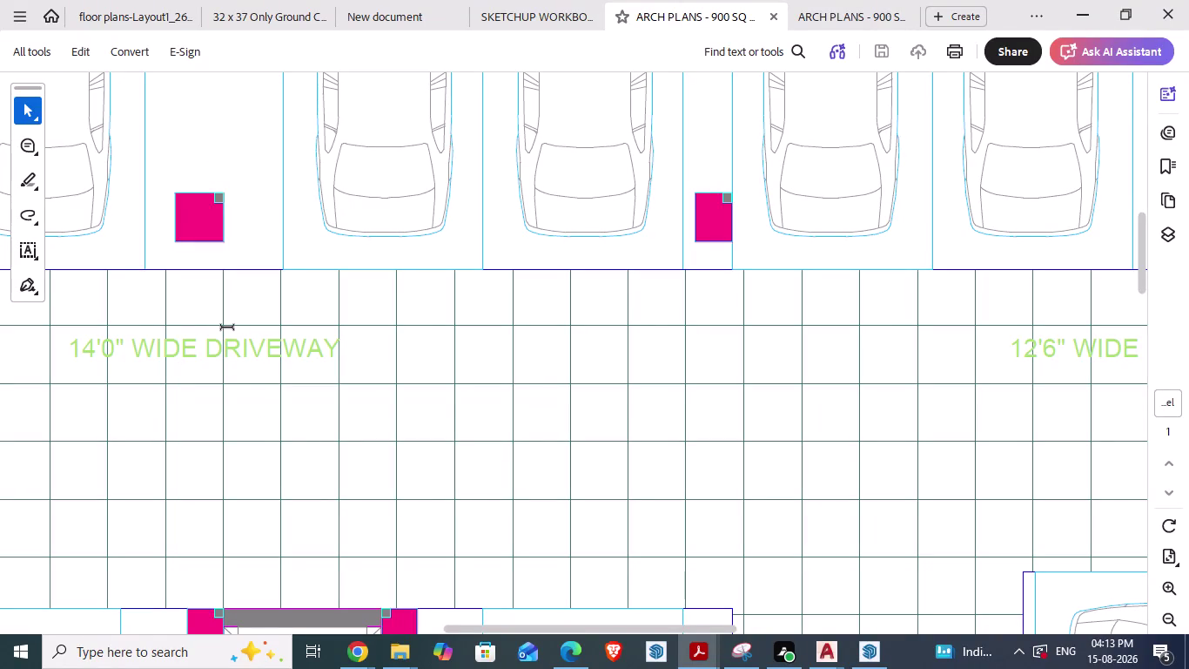
In Acrobat, leave the ARCH PLANS PDF for the floor plans PDF with the typical floor and site plans.
scroll(up, 3)
scroll(up, 3)
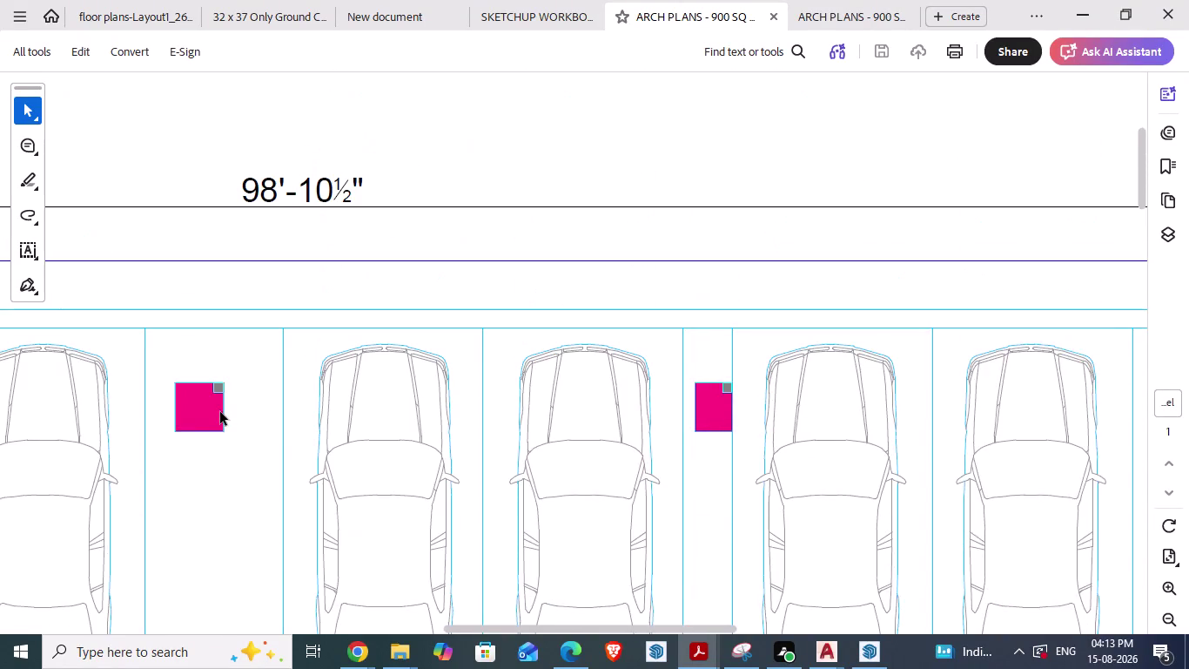
scroll(down, 3)
scroll(up, 3)
scroll(up, 3)
scroll(up, 3)
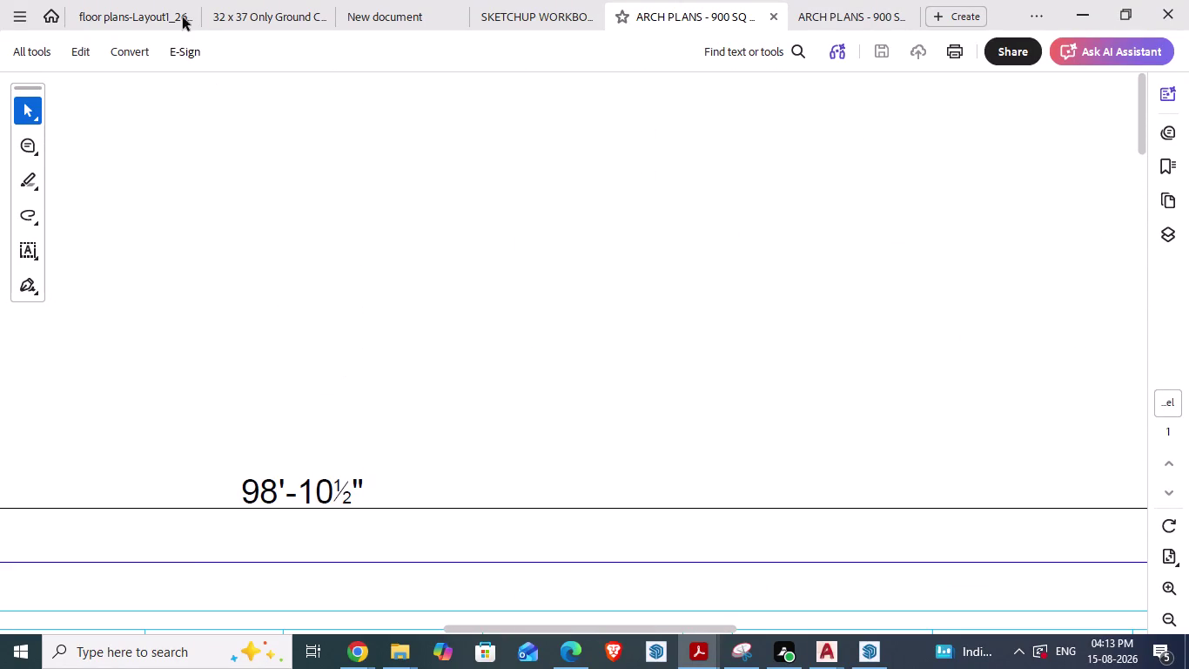
click(138, 22)
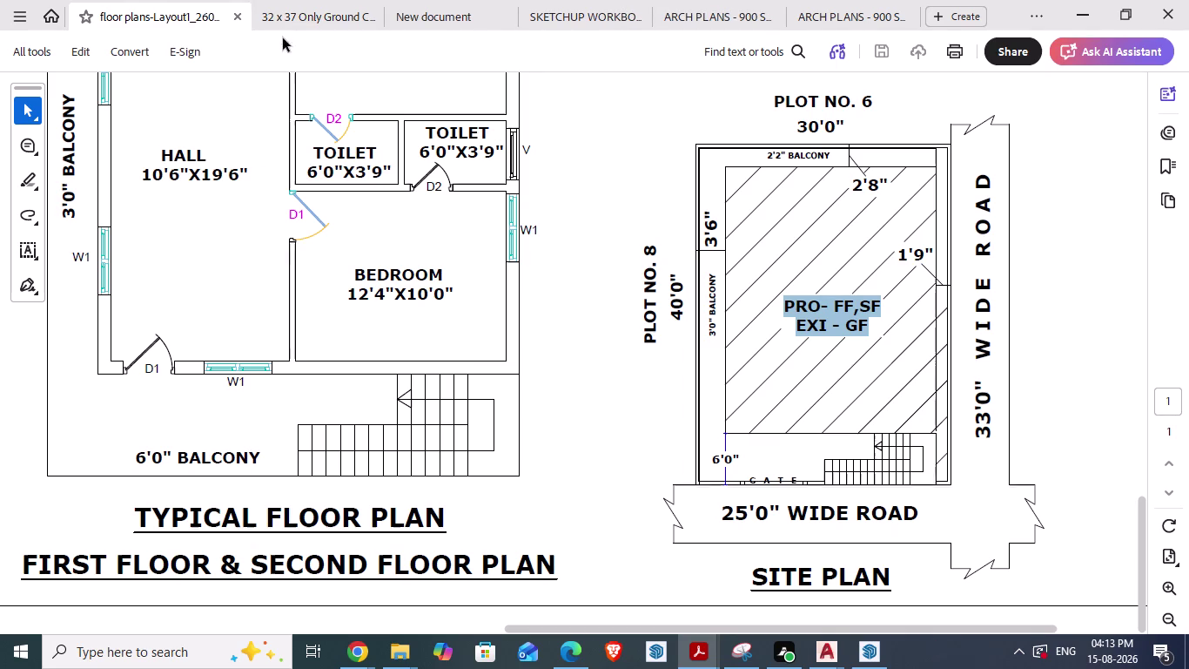
scroll(down, 3)
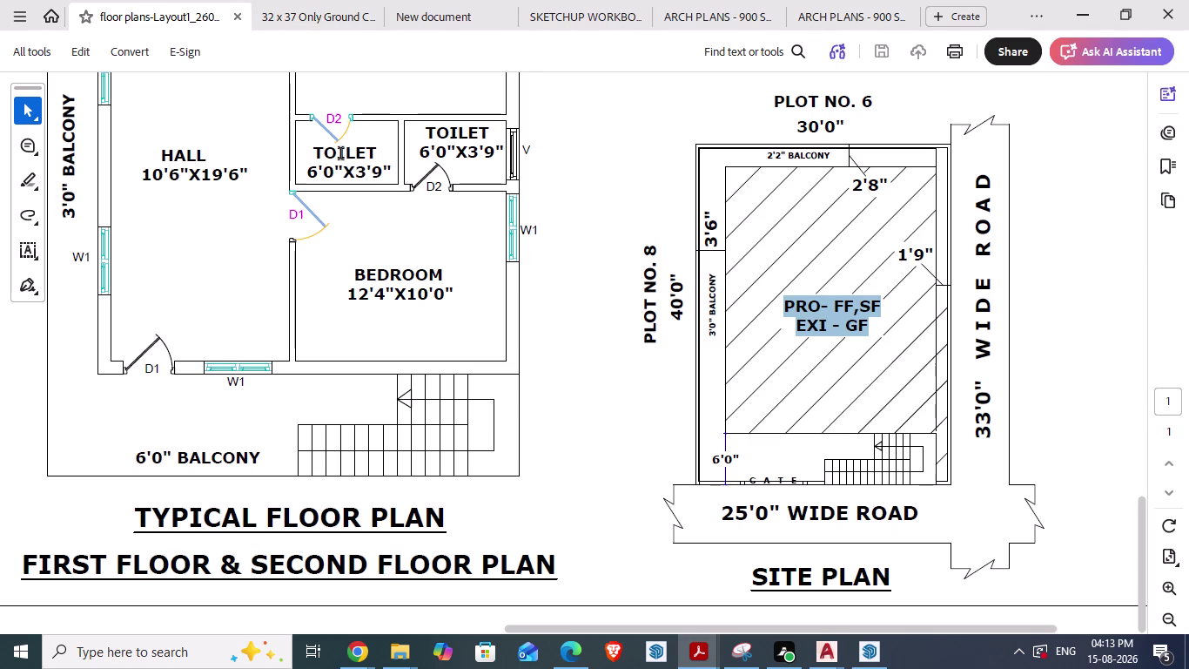
click(1076, 11)
click(973, 262)
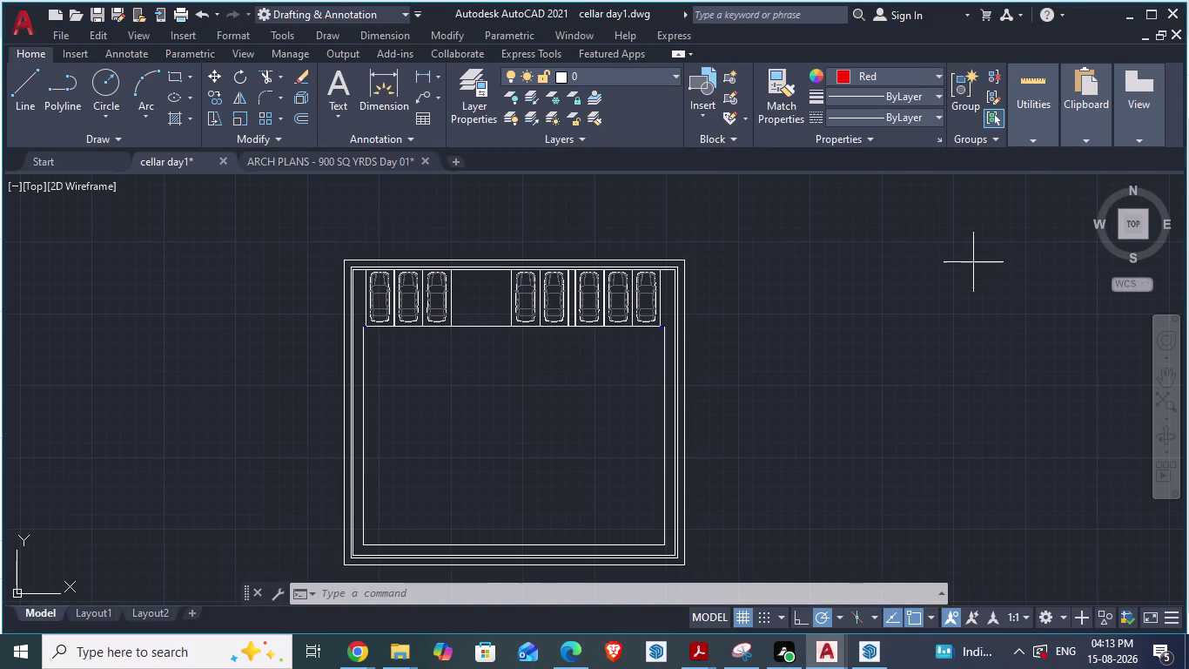
click(883, 265)
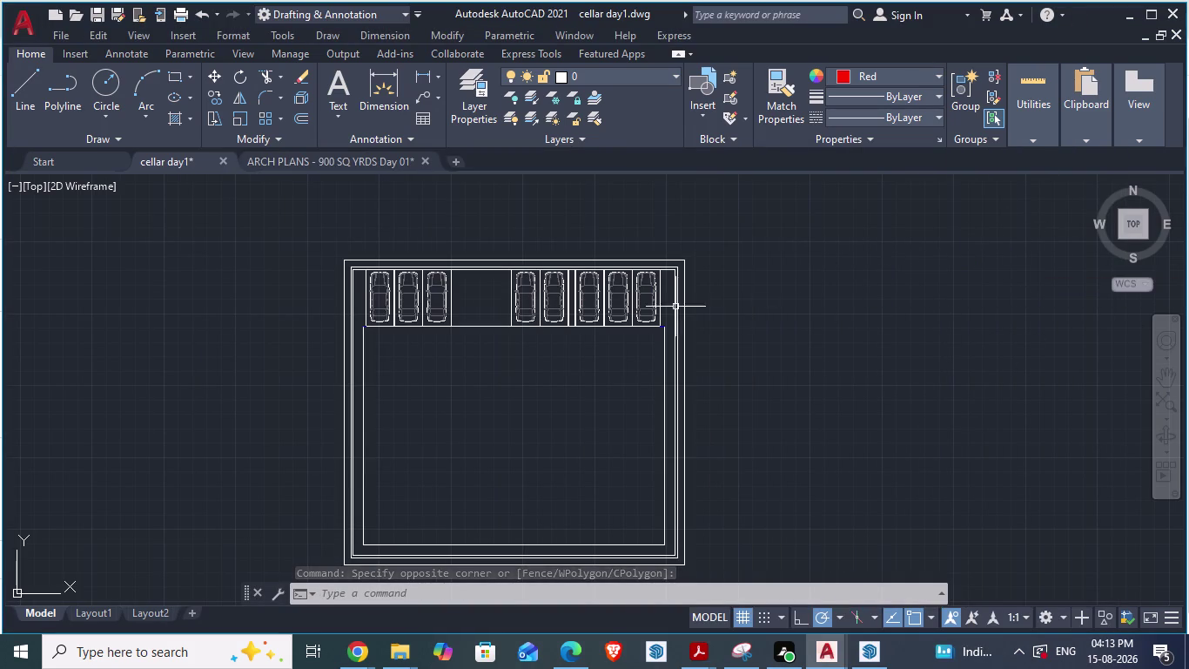
scroll(up, 3)
scroll(down, 3)
scroll(up, 3)
scroll(down, 3)
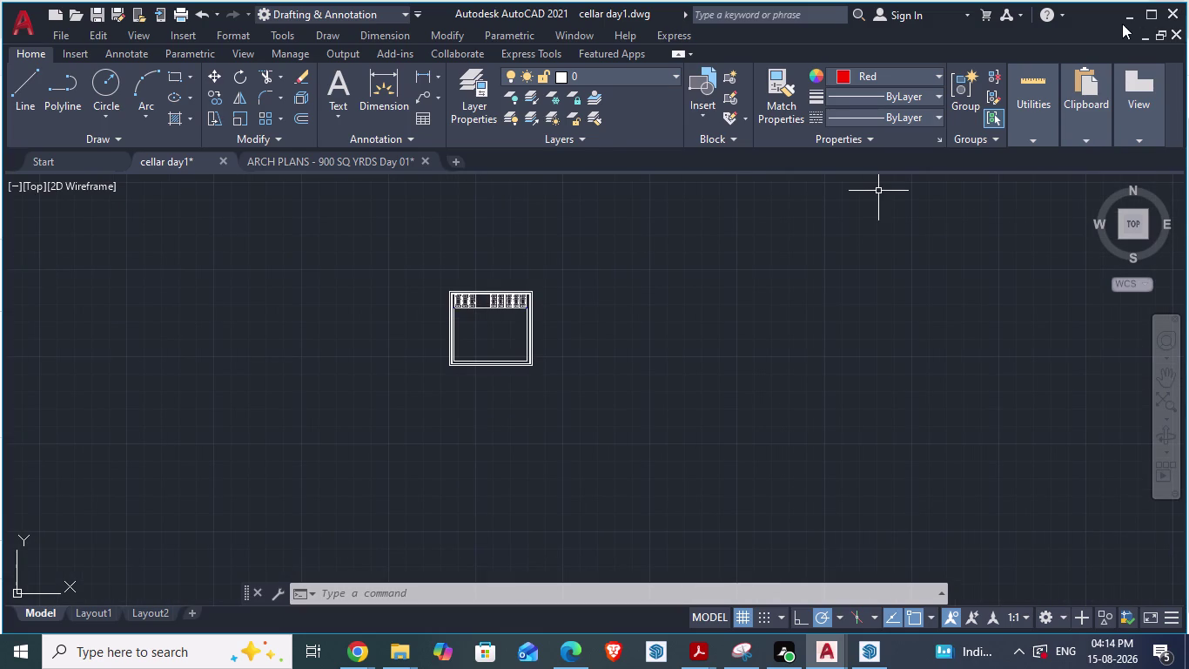